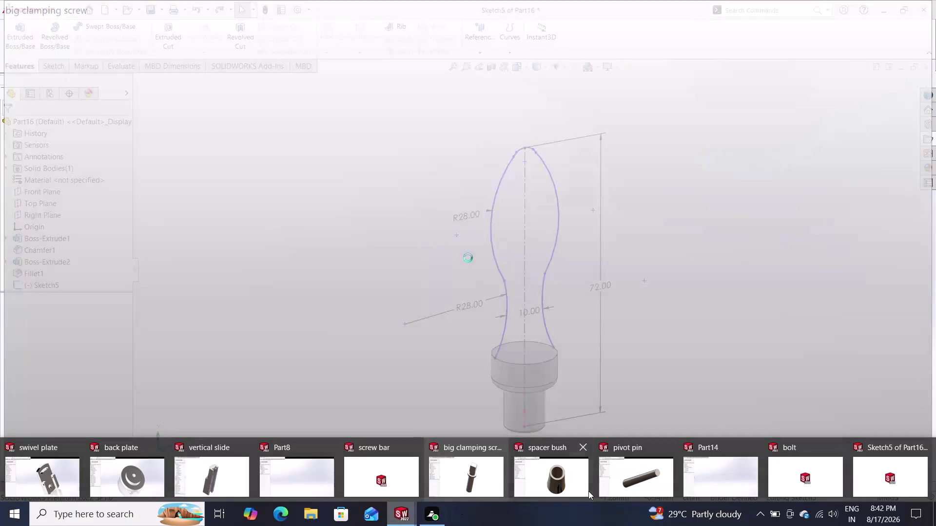
Restore the Part16 window showing Sketch5's R28 arc handle profile.
click(861, 465)
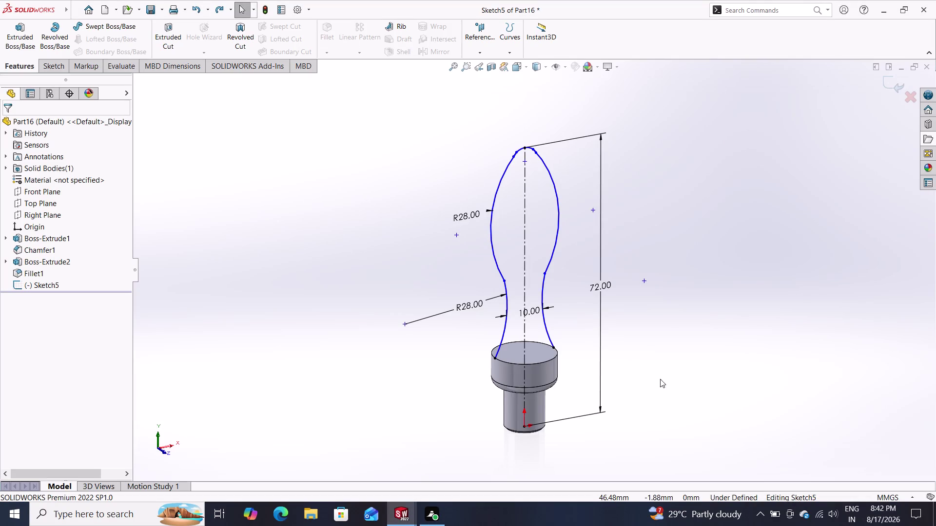